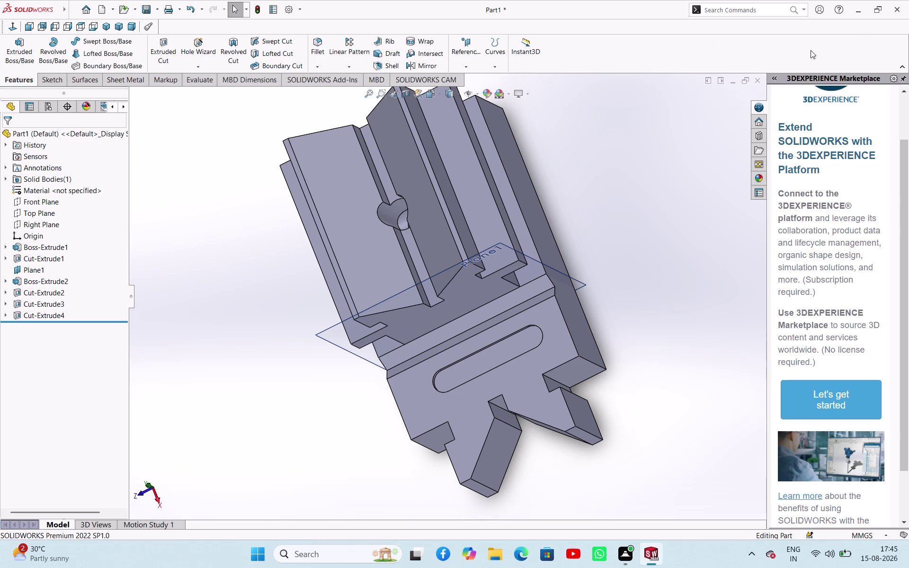
Collapse the 3DEXPERIENCE Marketplace panel and dismiss the low-memory Resource Monitor notification.
drag(766, 233, 769, 232)
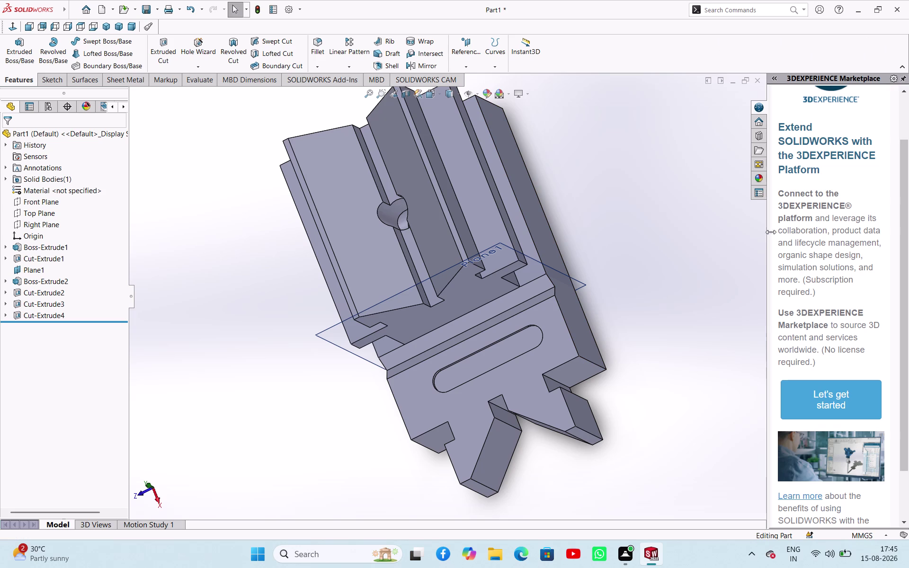
drag(768, 232, 904, 251)
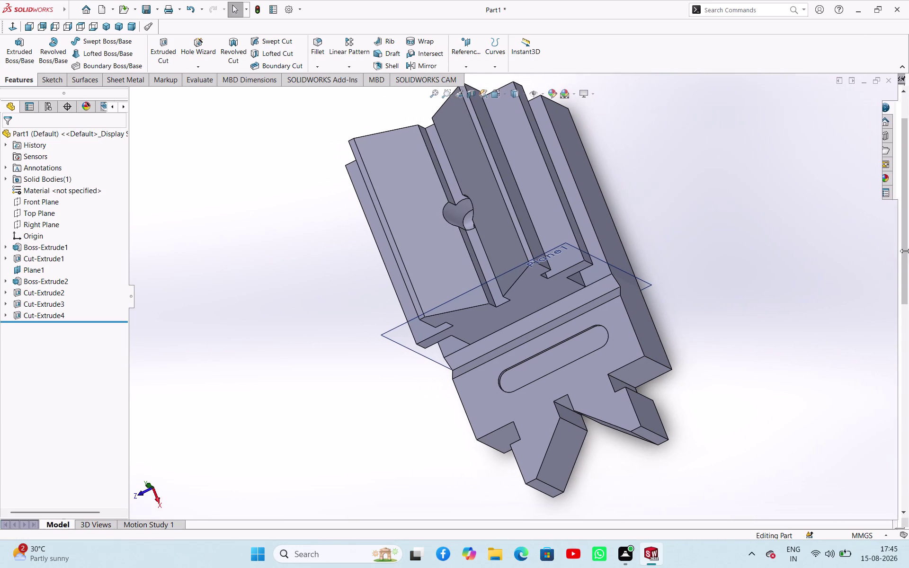
drag(904, 251, 908, 252)
click(682, 170)
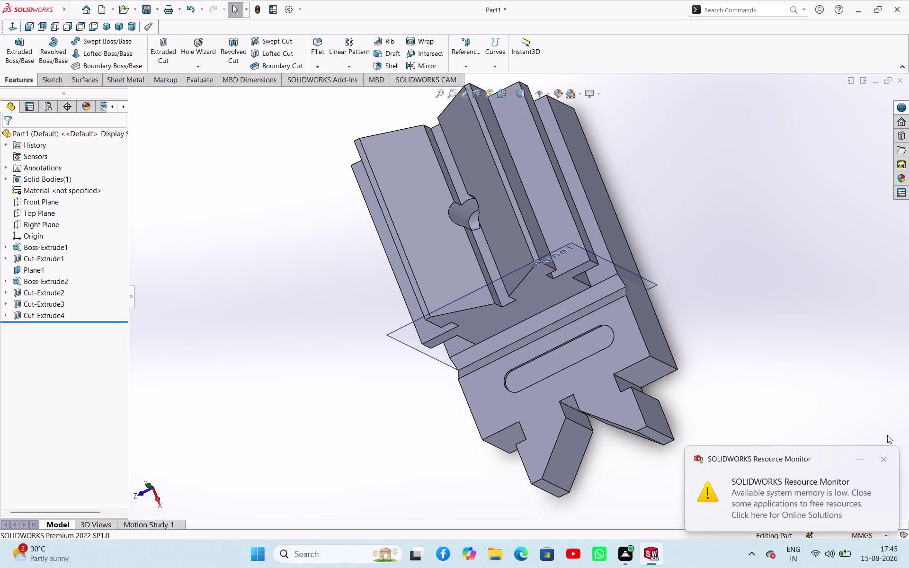
click(880, 462)
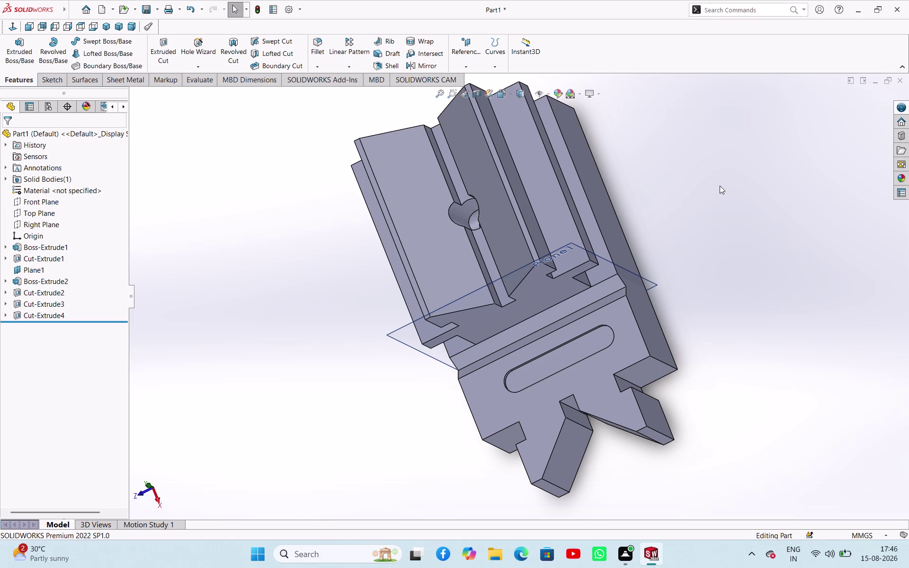
Orbit the V-block to view it end-on and from other sides, then bring up Save.
scroll(up, 3)
middle_drag(701, 206, 680, 214)
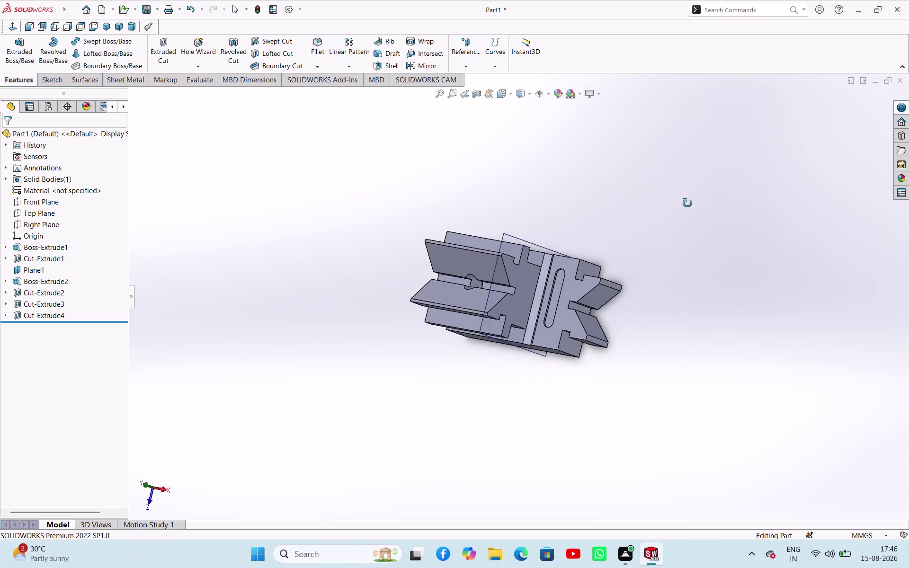
middle_drag(680, 213, 724, 115)
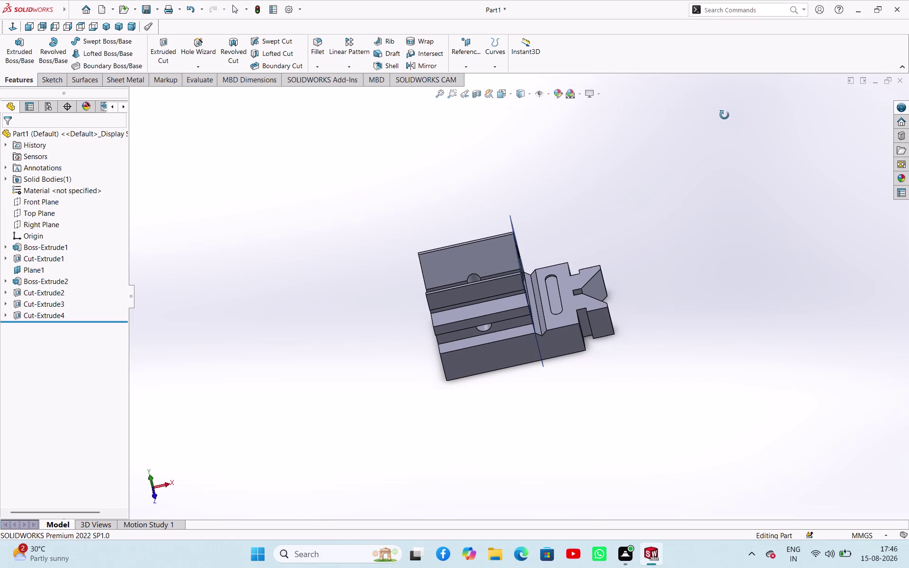
middle_drag(724, 115, 724, 115)
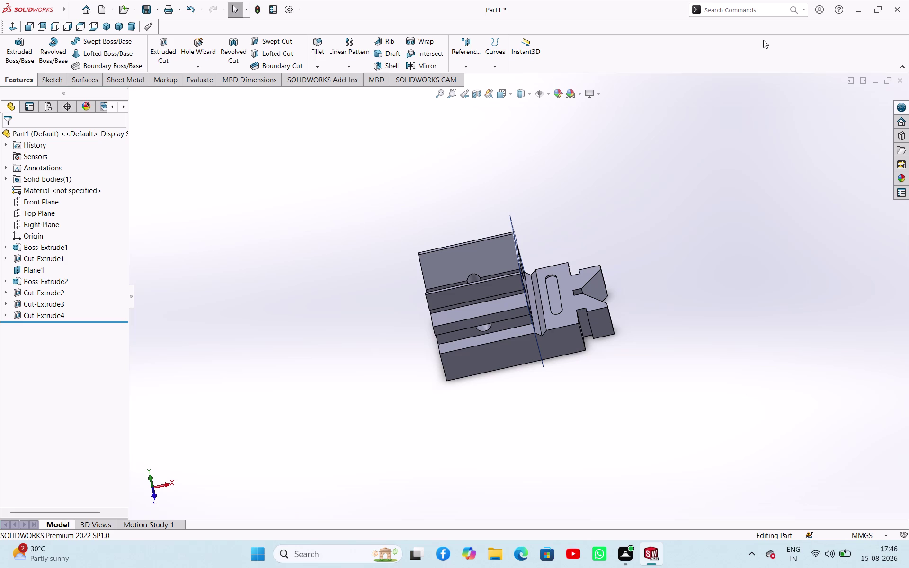
key(ctrl+s)
scroll(down, 3)
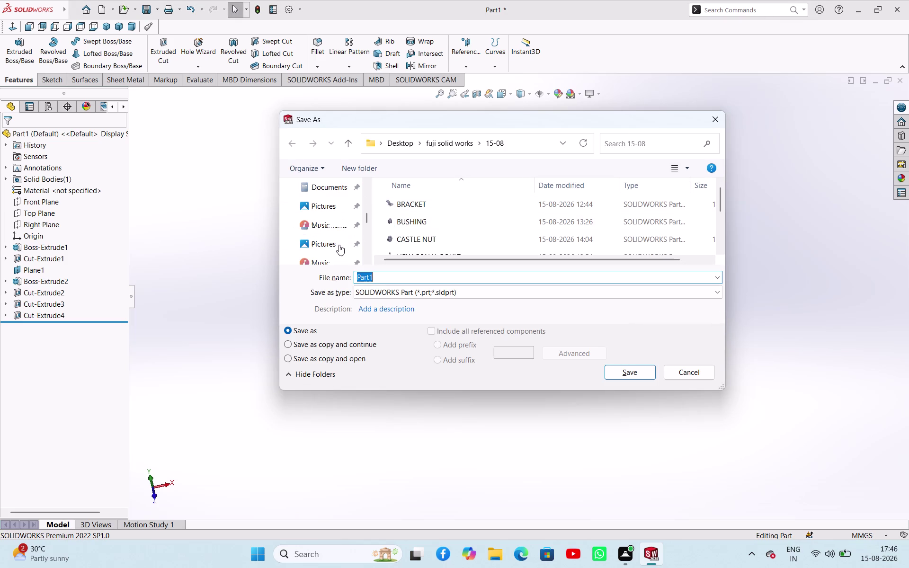
scroll(down, 3)
scroll(up, 3)
scroll(down, 3)
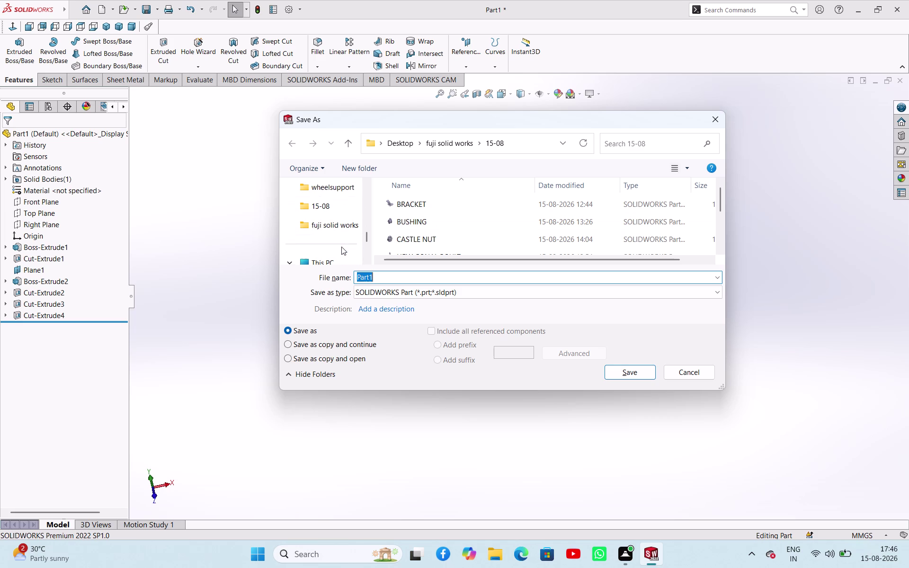
double_click(336, 200)
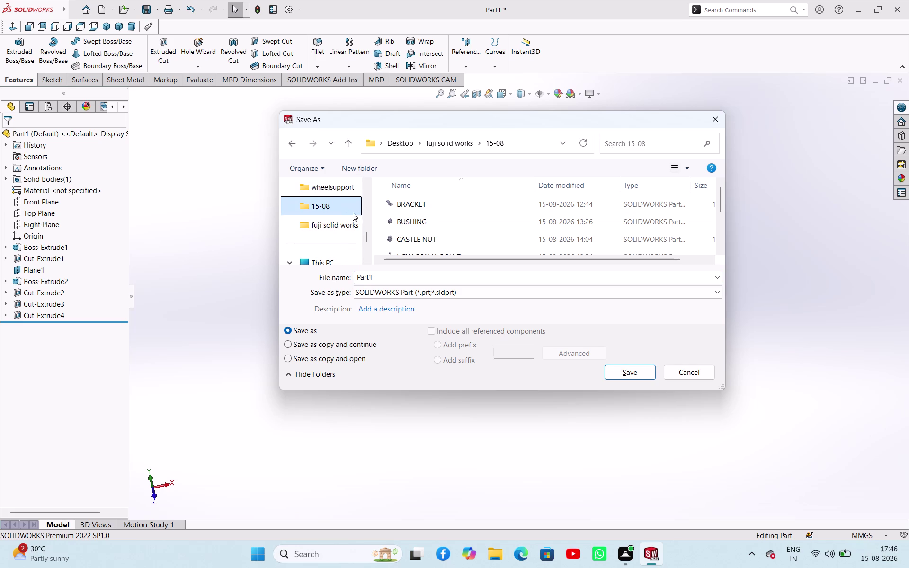
double_click(422, 279)
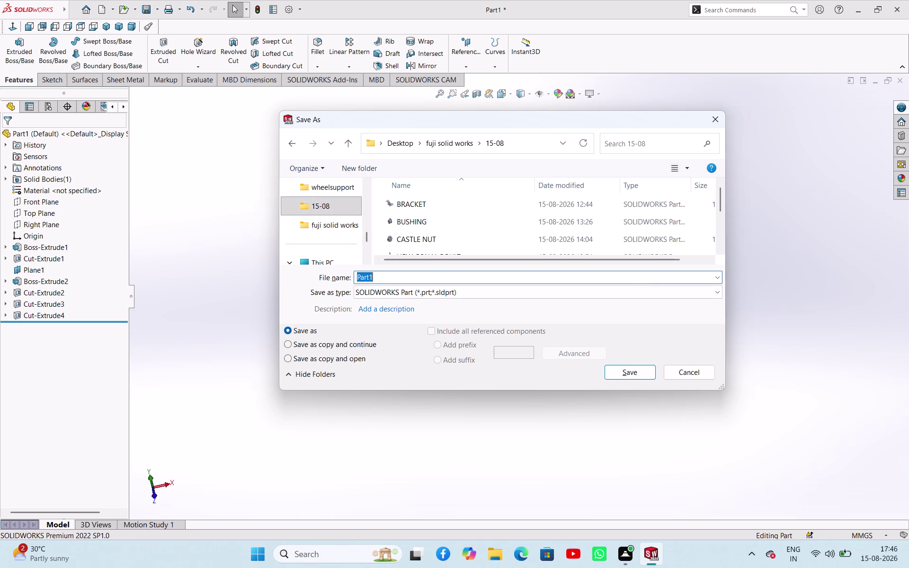
key(v)
key(minus)
key(b)
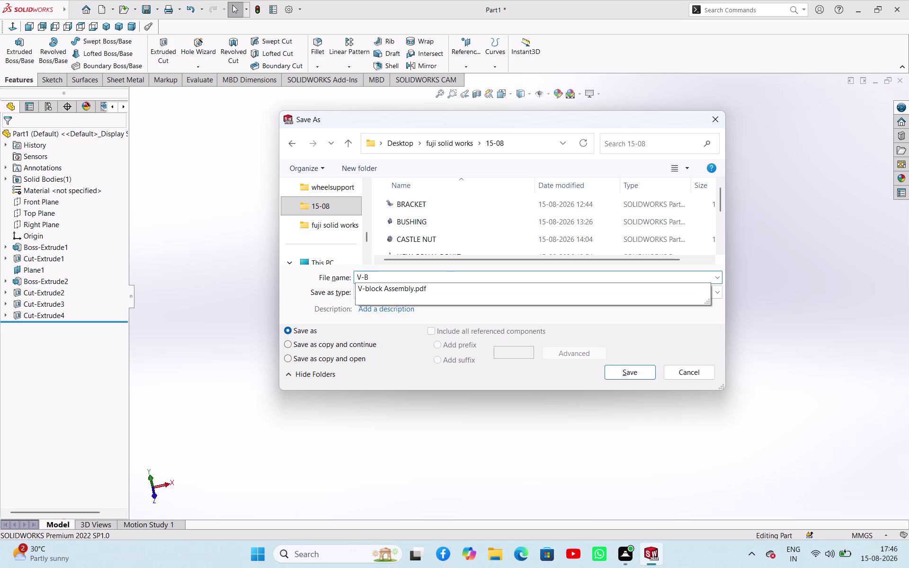
text(LO)
text(CK)
key(space)
text(B)
text(ODY)
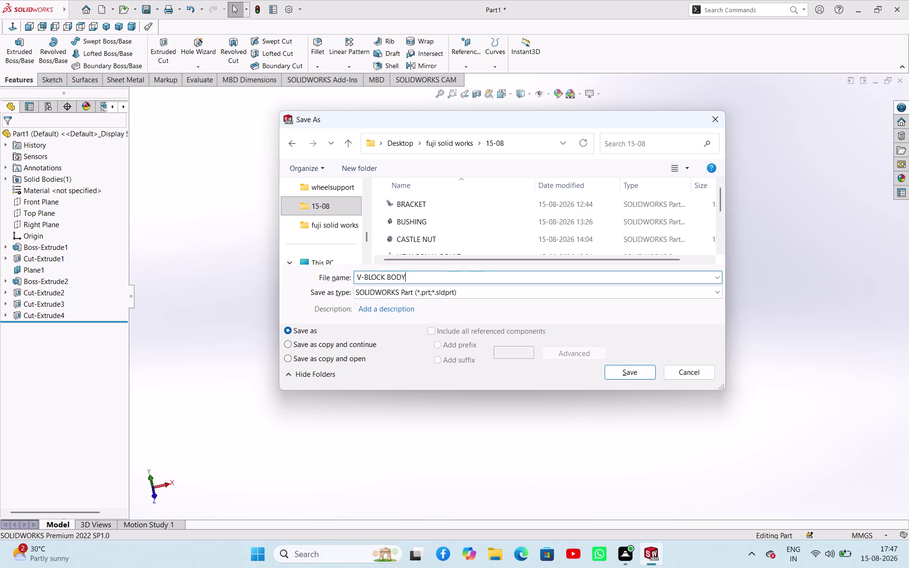
scroll(down, 3)
scroll(up, 3)
scroll(down, 3)
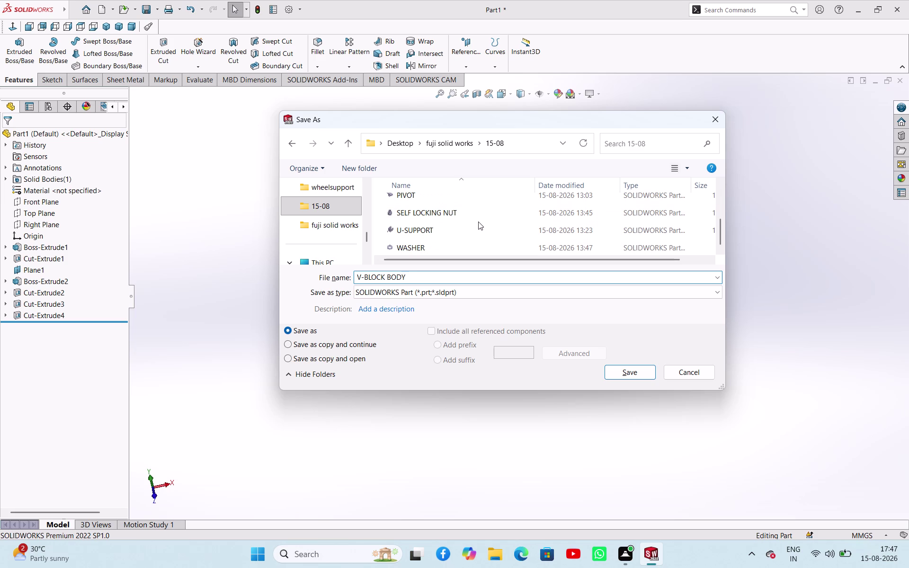
scroll(down, 3)
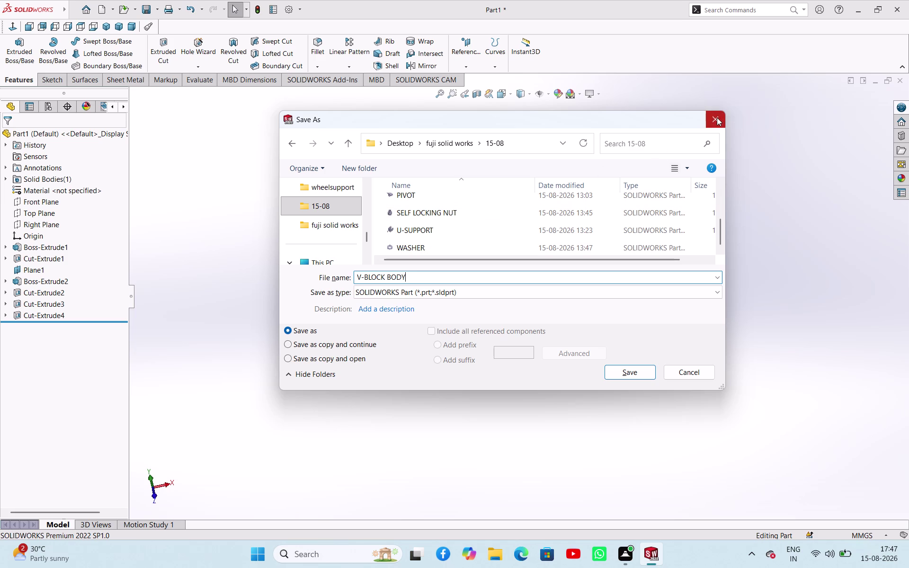
click(716, 118)
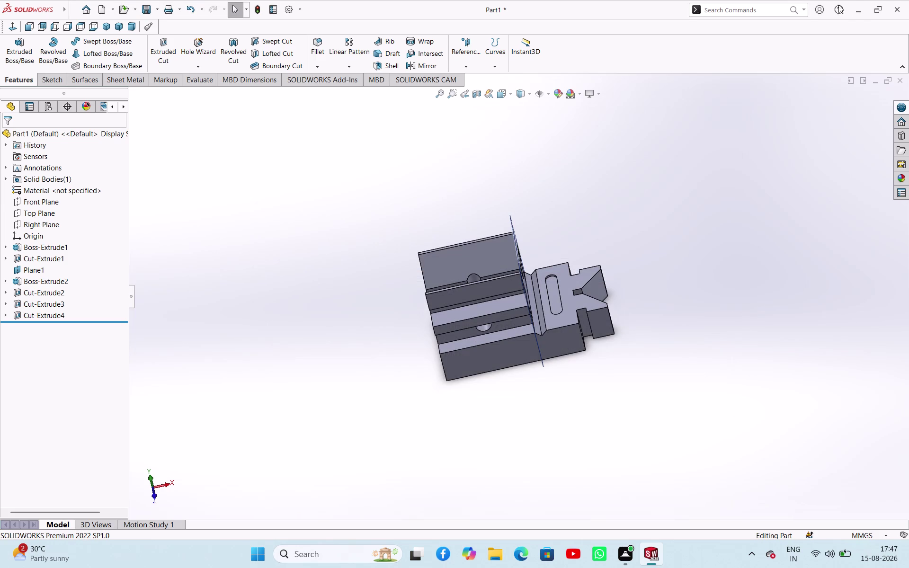